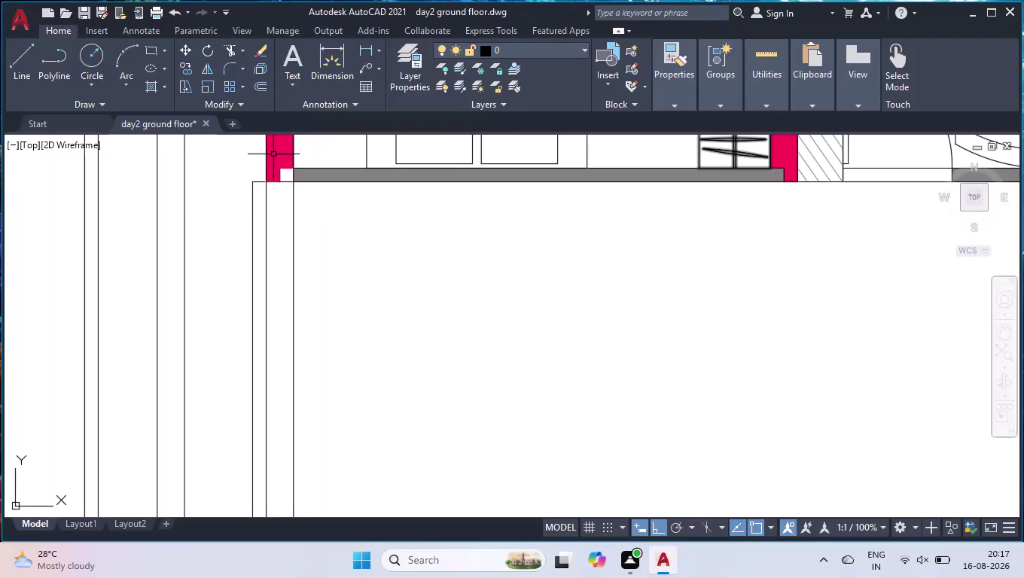
Delete the vertical inner boundary line beside the front wall at the open area's top-left corner.
scroll(down, 3)
scroll(down, 3)
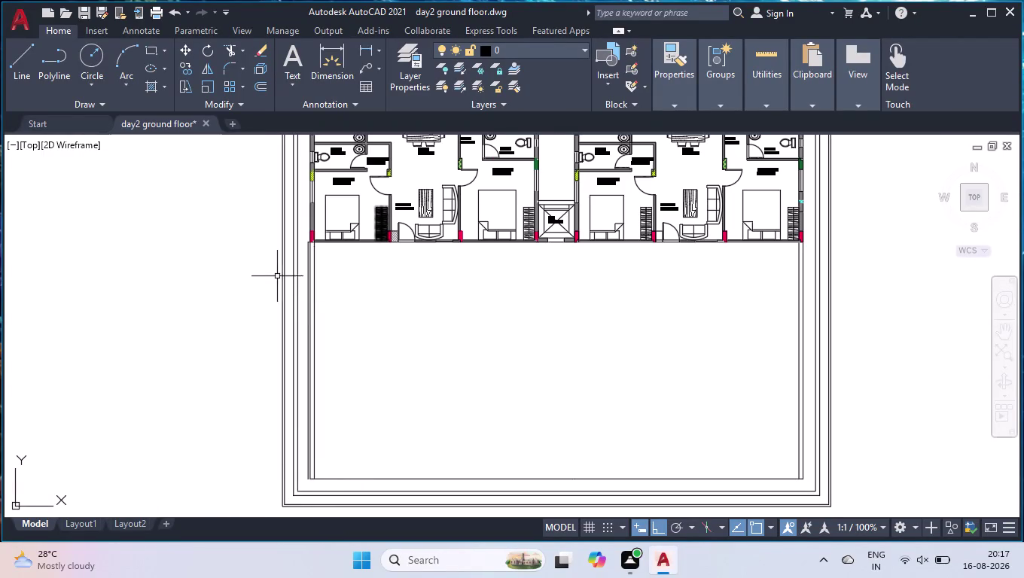
scroll(up, 3)
scroll(down, 3)
scroll(up, 3)
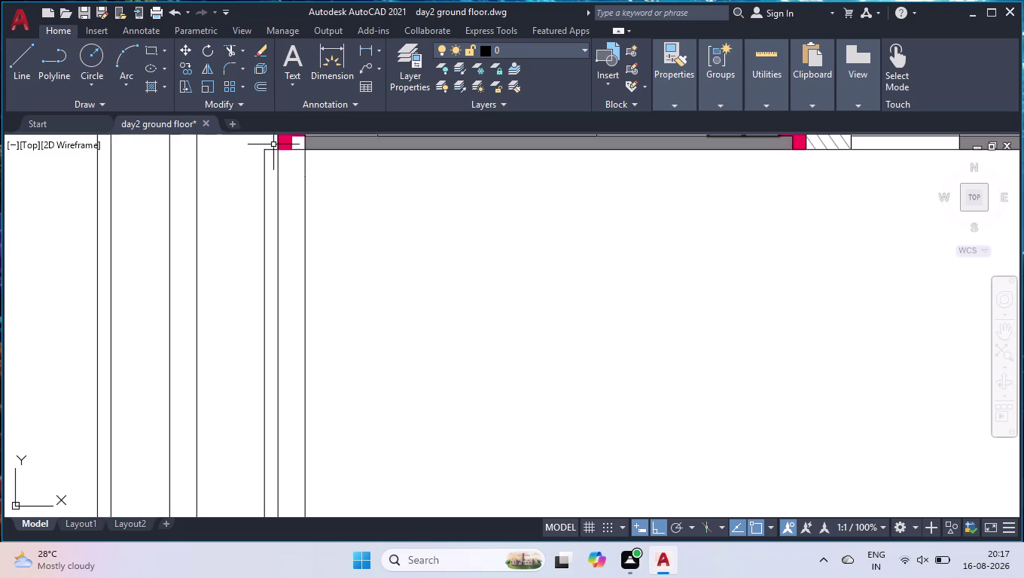
scroll(up, 3)
click(263, 149)
click(236, 199)
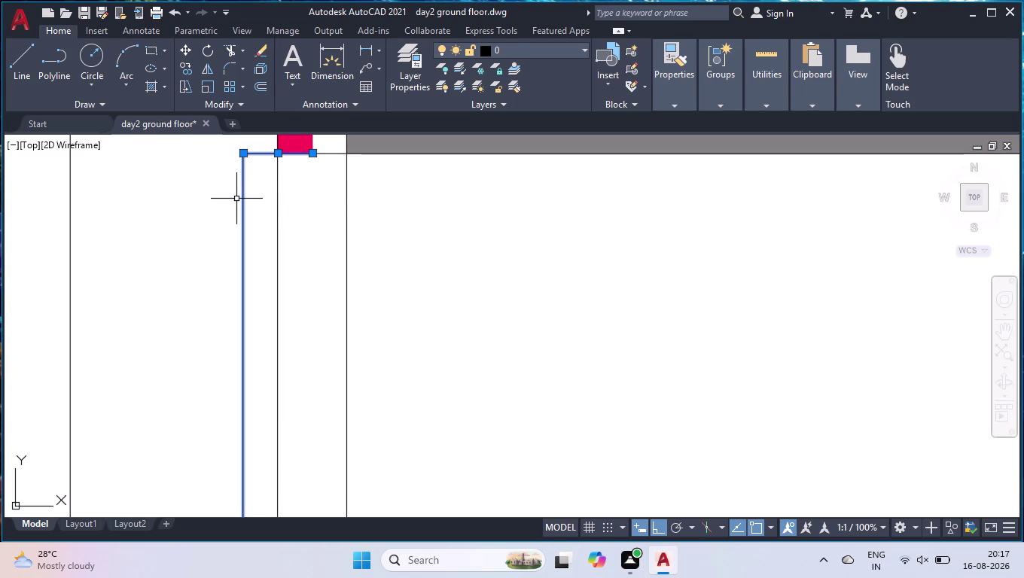
key(Delete)
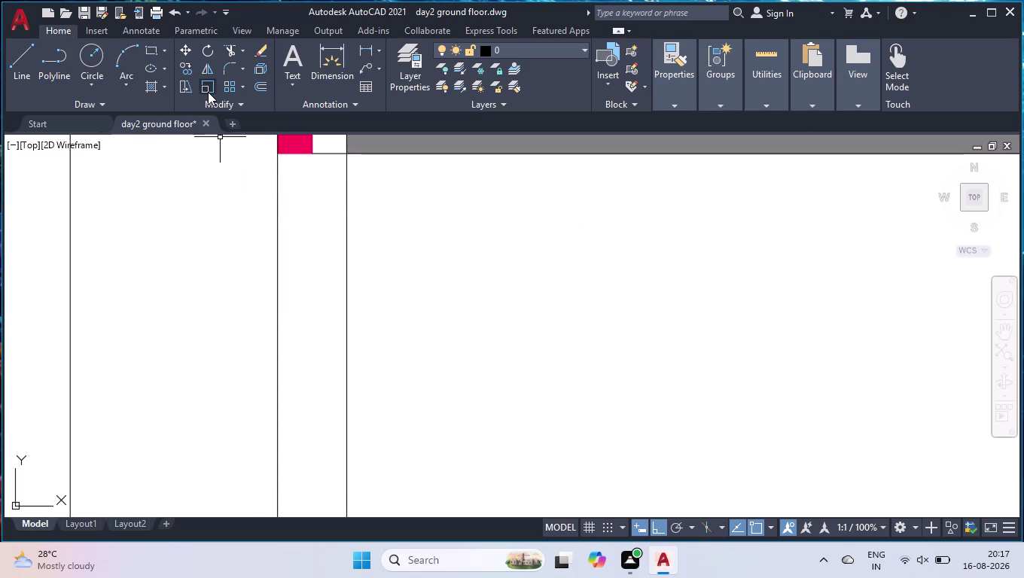
scroll(down, 3)
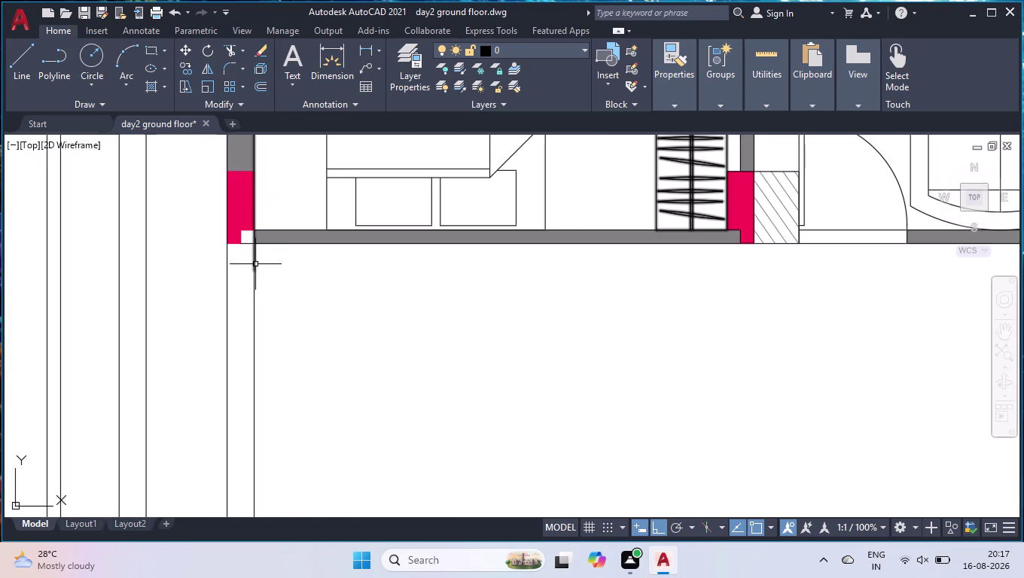
Draw a vertical line from the front wall corner perpendicular to the bottom boundary line.
key(l)
key(Return)
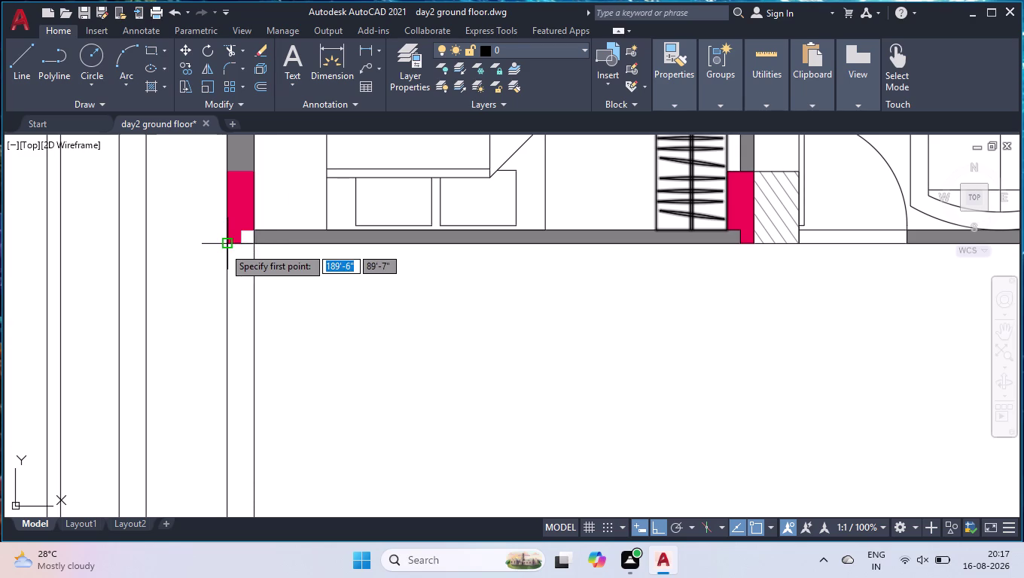
click(240, 246)
scroll(down, 3)
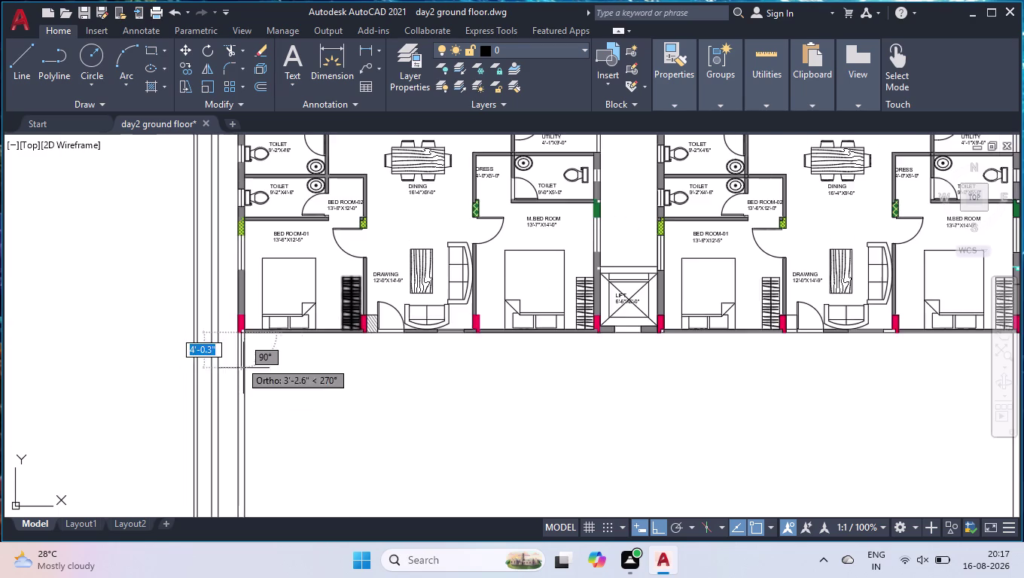
scroll(down, 3)
scroll(up, 3)
scroll(up, 3)
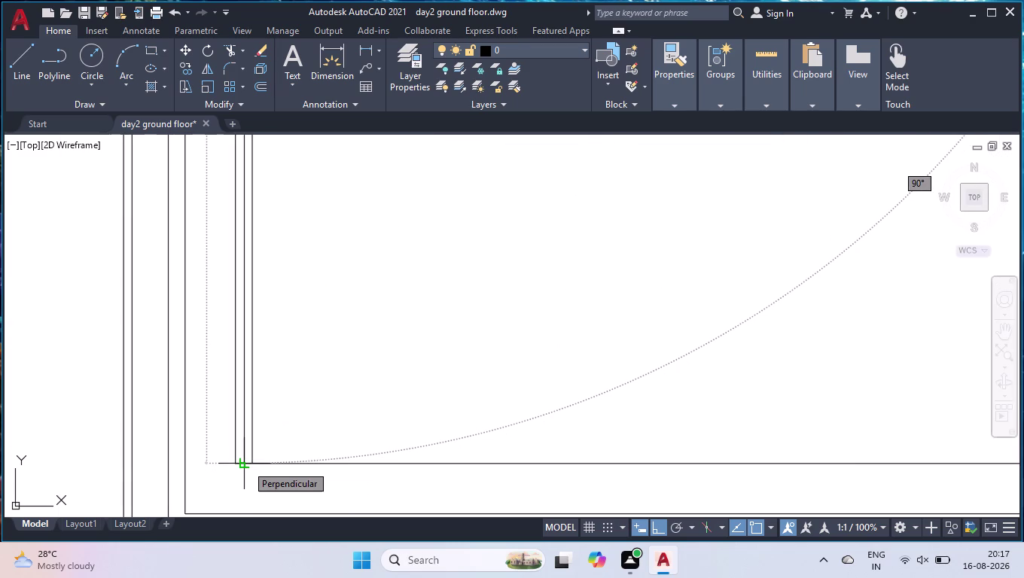
click(246, 464)
key(space)
scroll(down, 3)
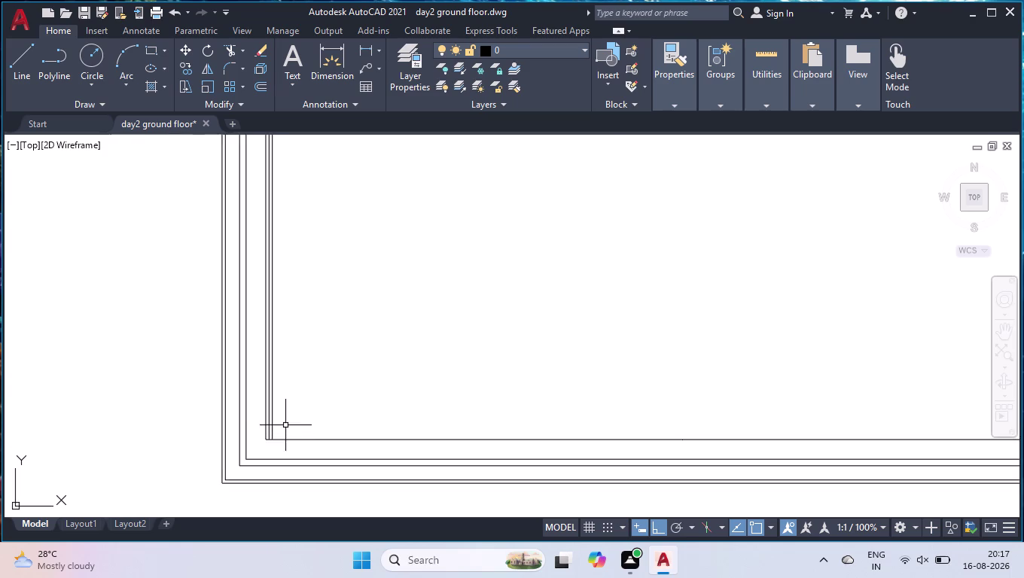
scroll(down, 3)
scroll(up, 3)
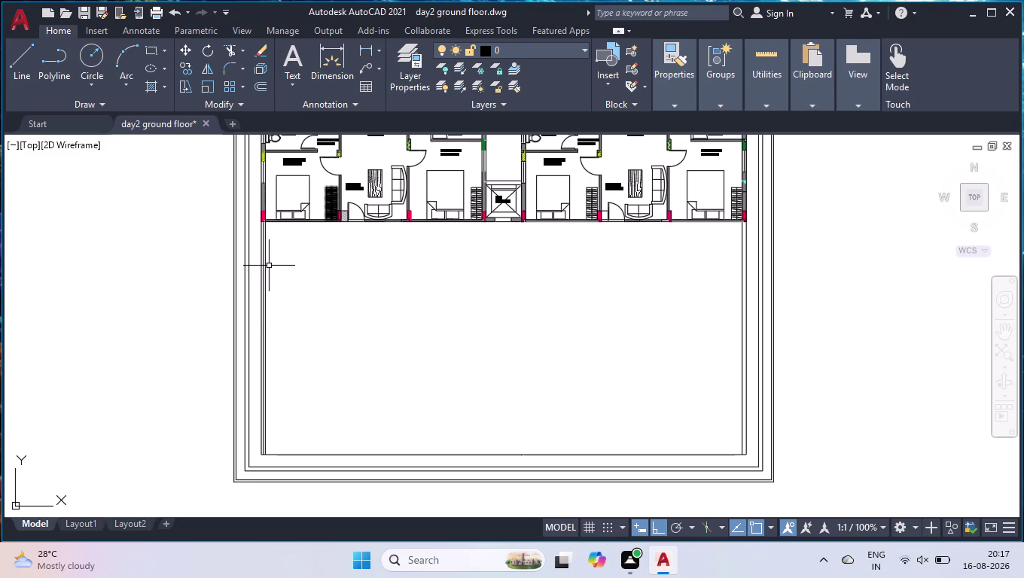
scroll(up, 3)
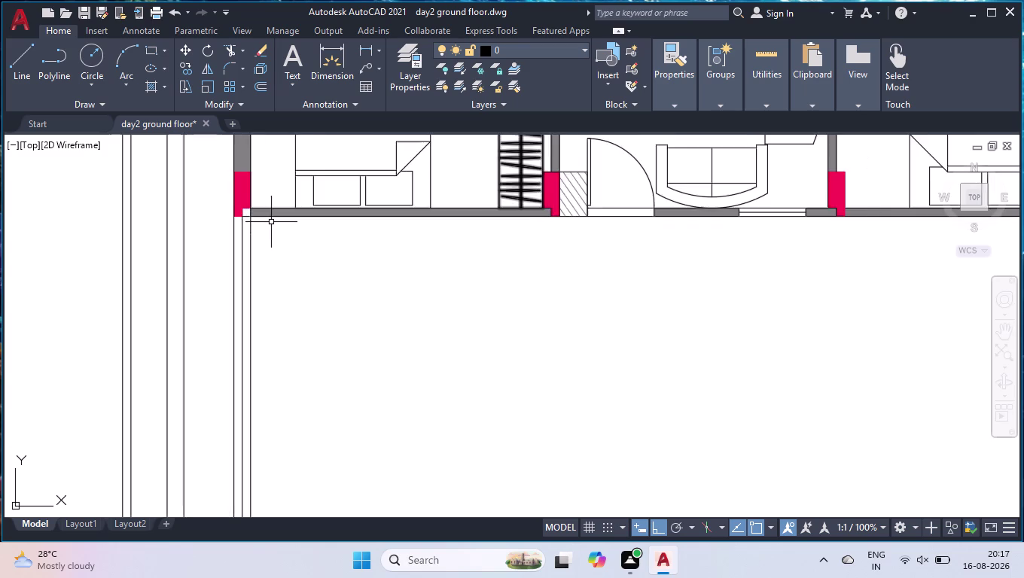
scroll(up, 3)
click(234, 223)
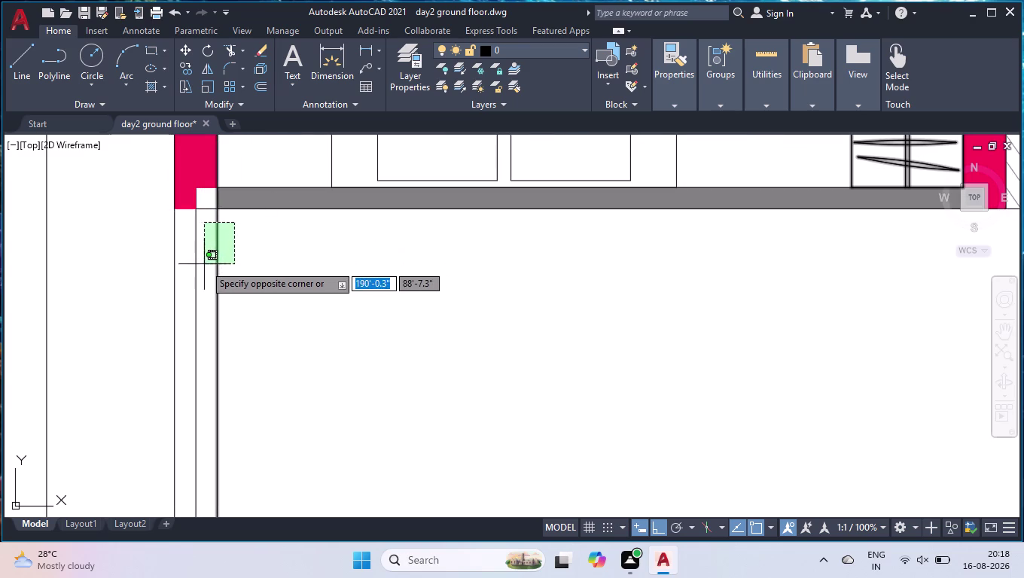
click(240, 265)
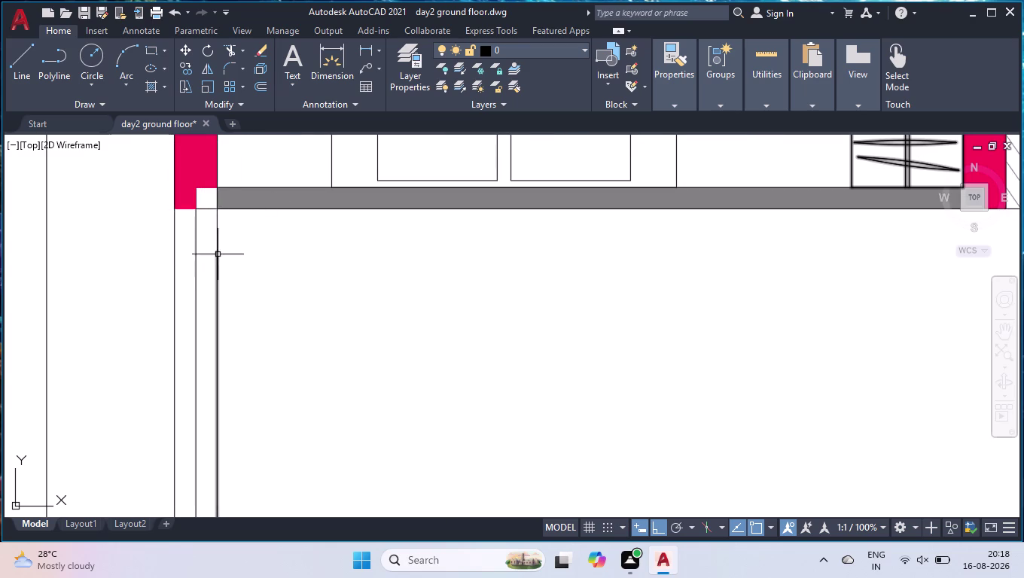
scroll(down, 3)
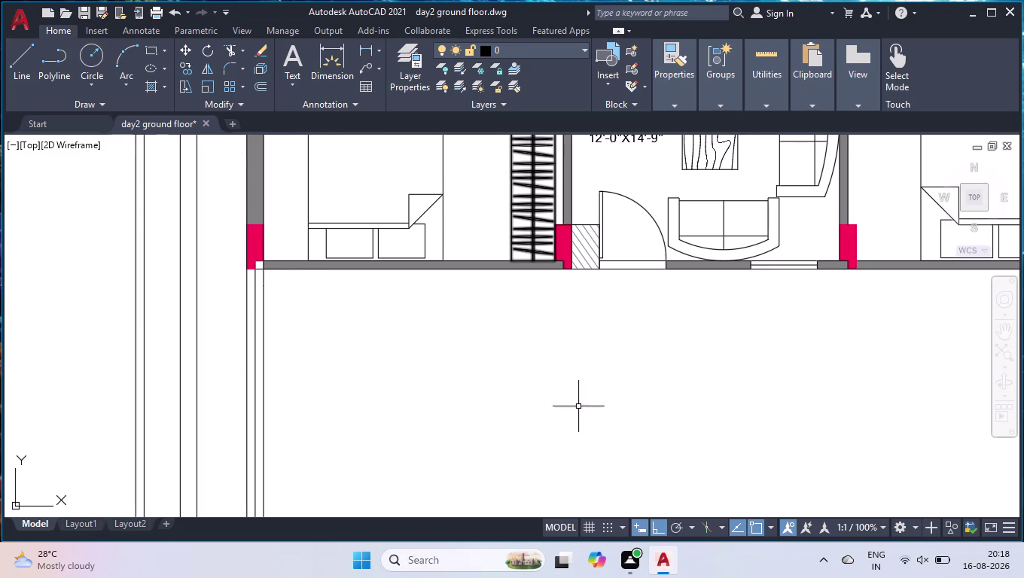